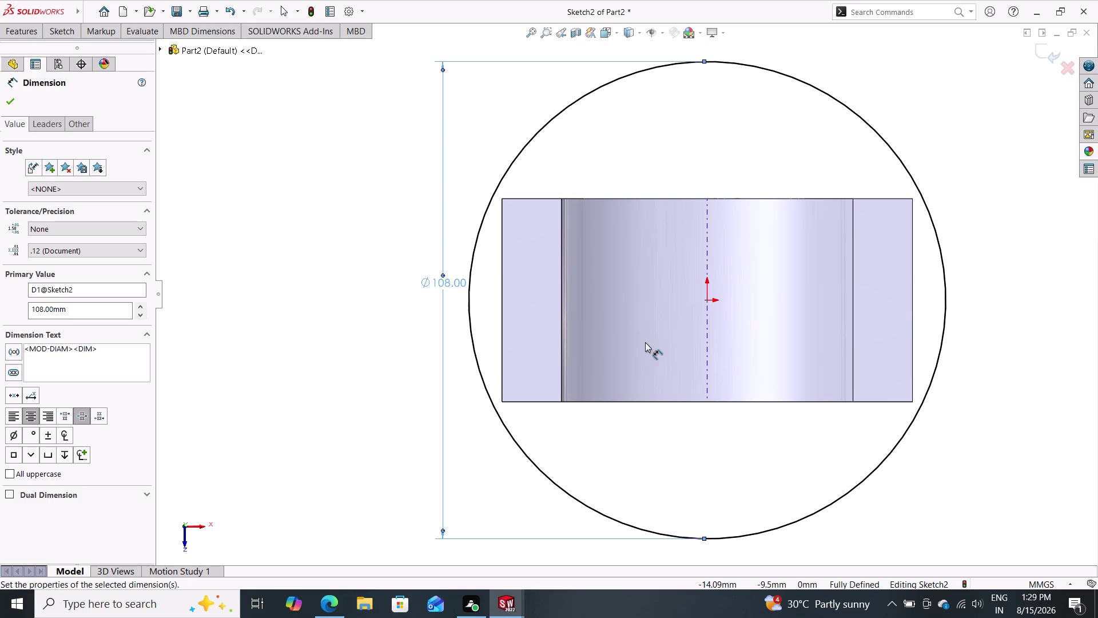
Undo the recent diameter edits on the 108 mm circle sketch.
key(ctrl+z)
key(Escape)
key(Escape)
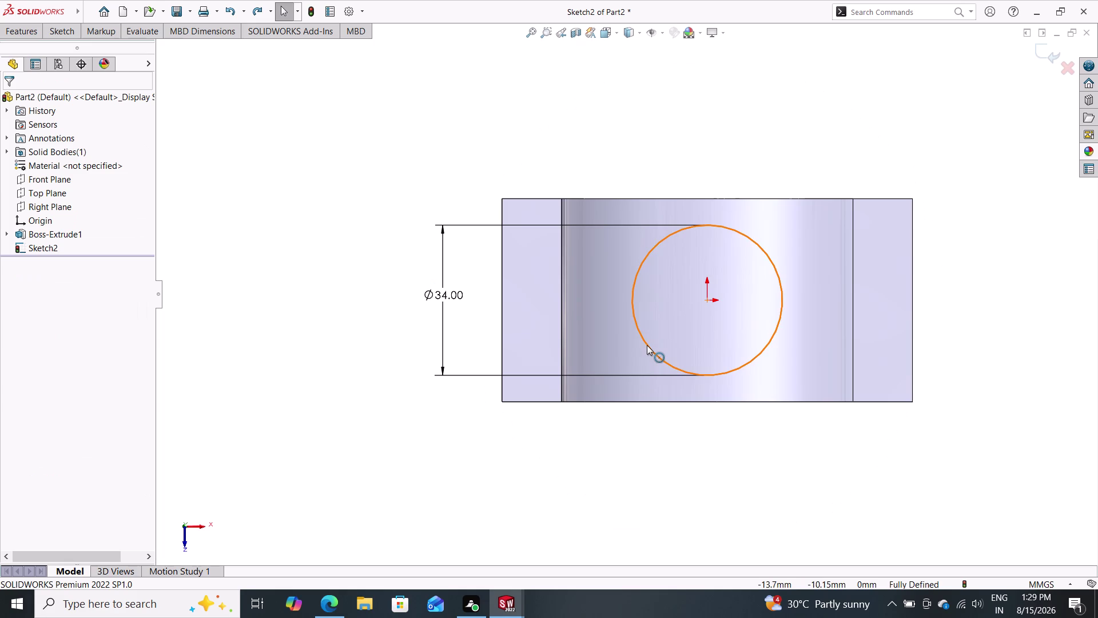
key(ctrl+z)
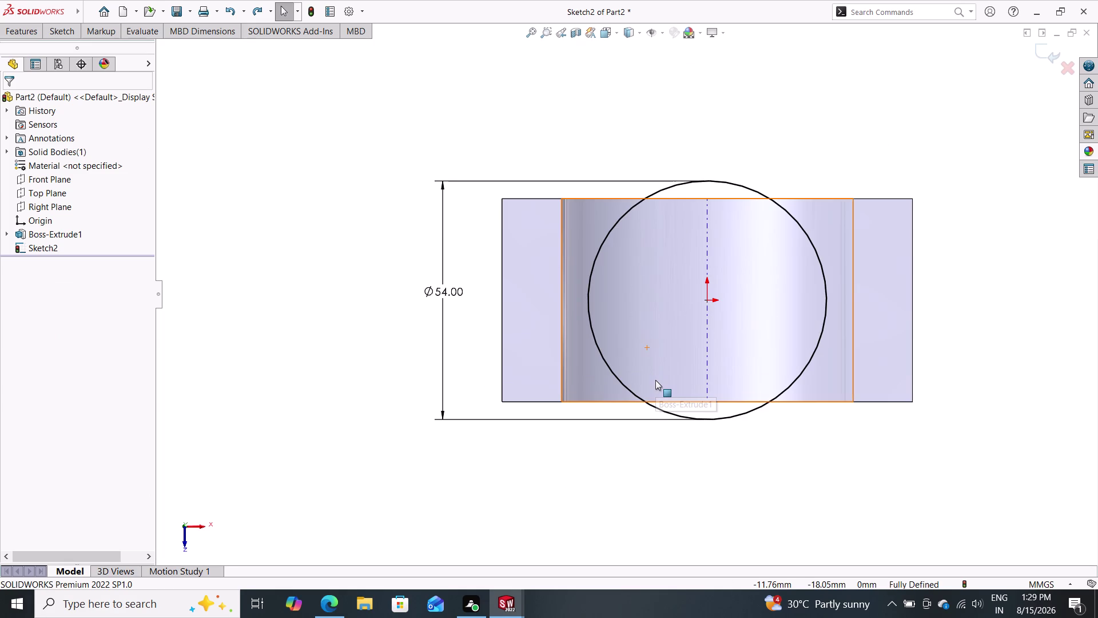
key(Escape)
key(ctrl+z)
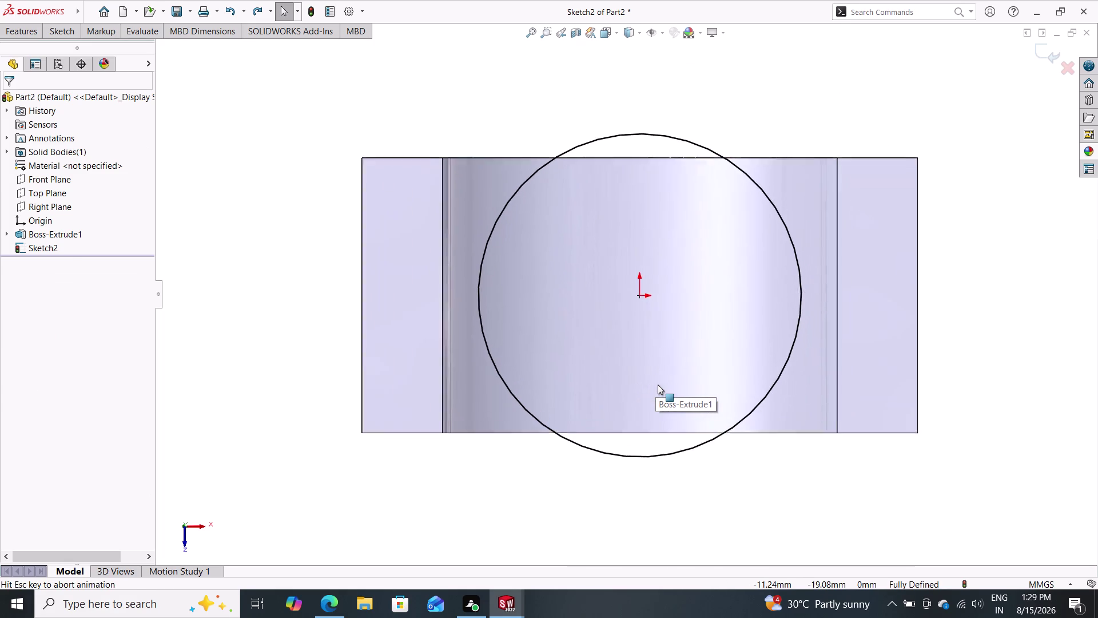
Remove the circle sketch entirely and undo the bracket extrusion back to its profile sketch.
key(ctrl+z)
key(ctrl+z)
key(ctrl+z)
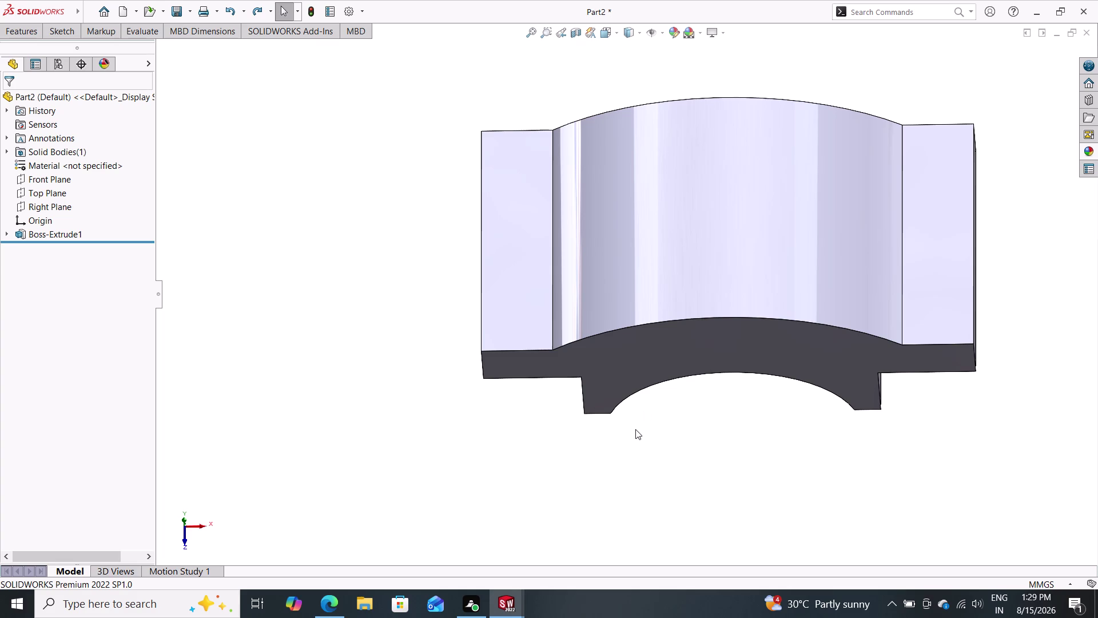
key(ctrl+z)
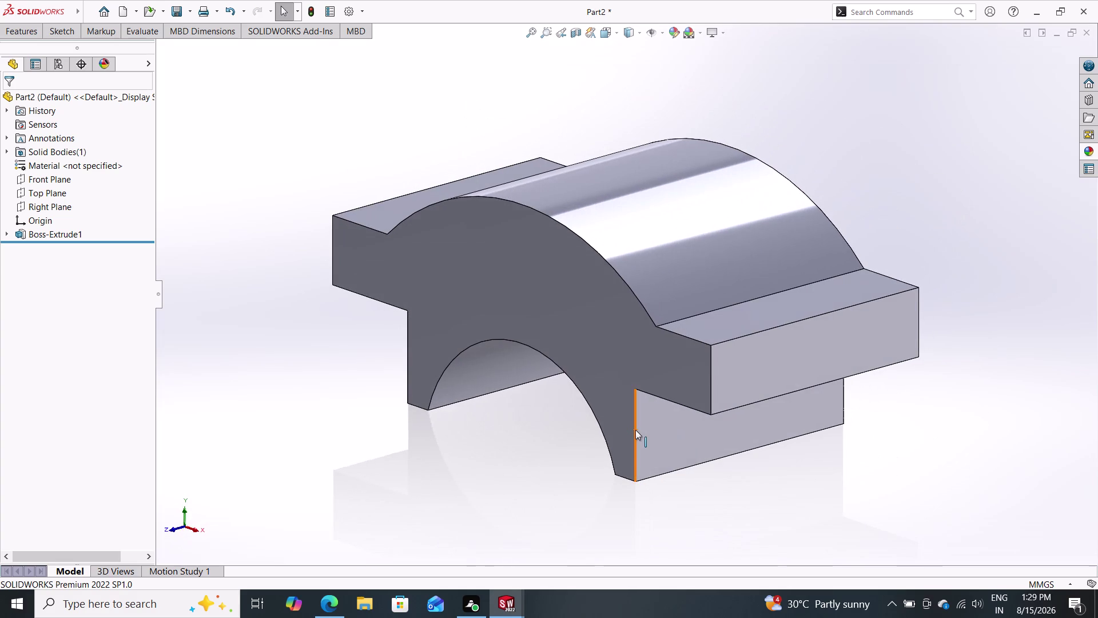
key(ctrl+z)
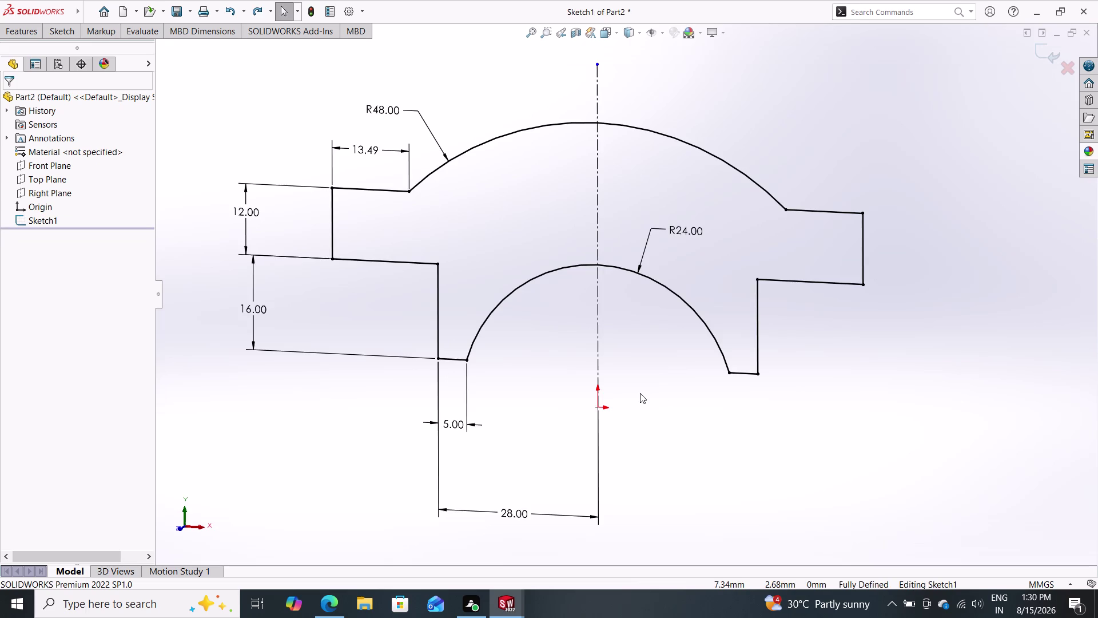
Return to editing Sketch1 and delete the 13.49 dimension from the bracket profile.
click(68, 36)
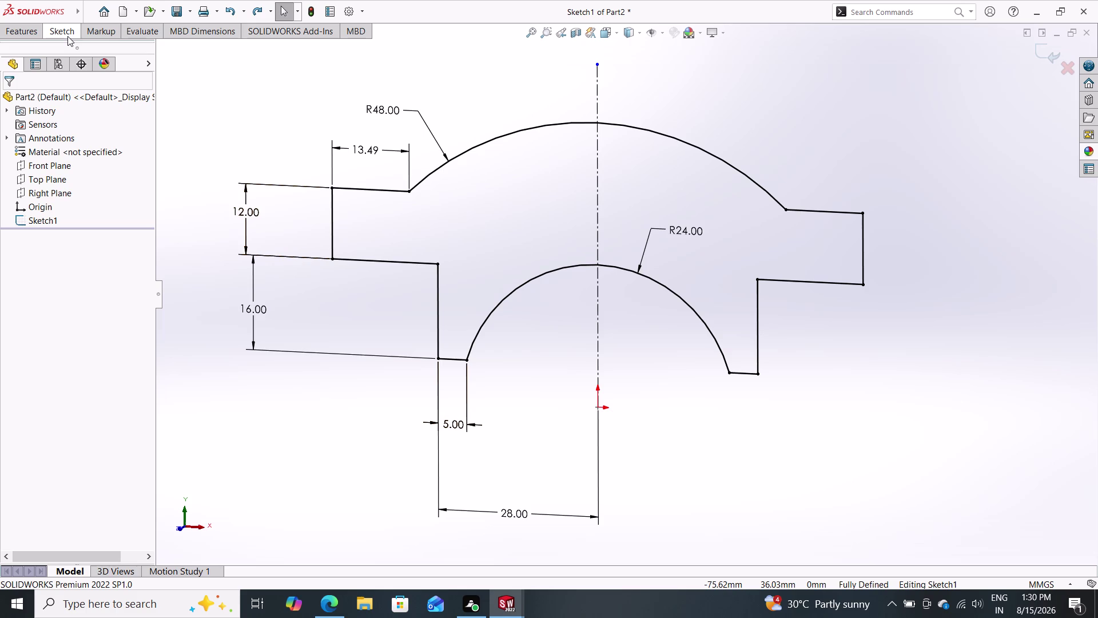
key(Escape)
key(Escape)
key(Escape)
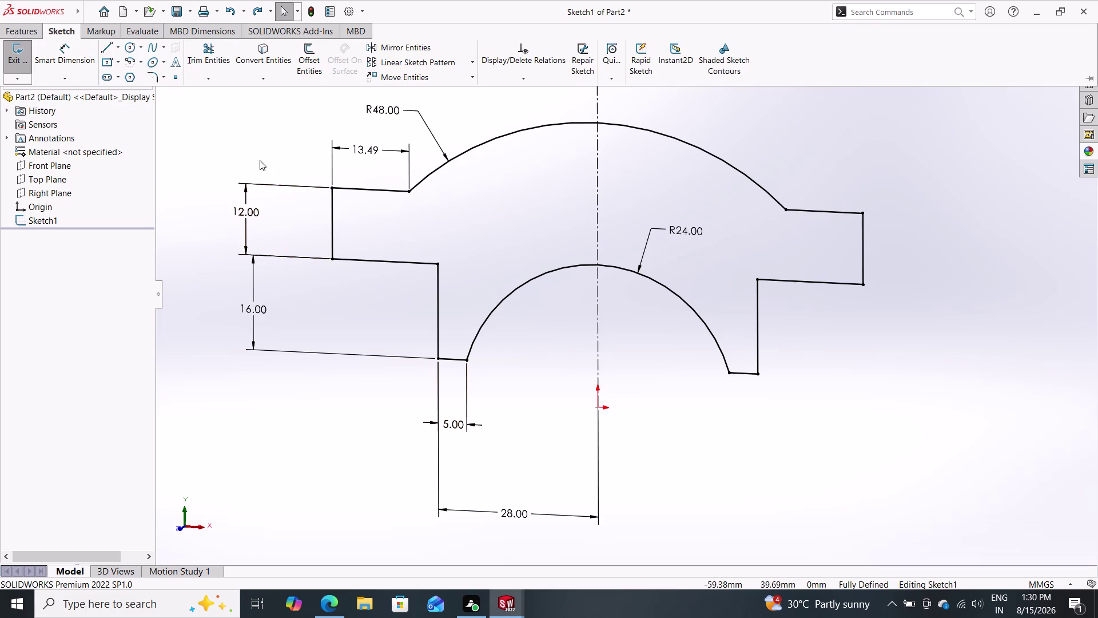
key(Escape)
click(358, 151)
key(Delete)
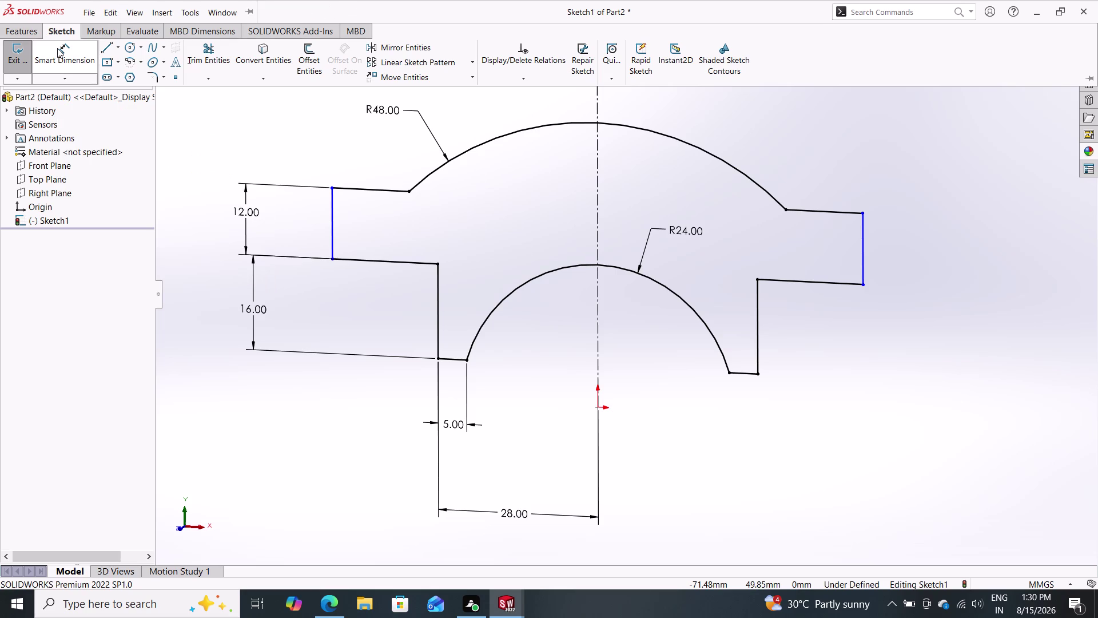
Dimension the outer edges' lower endpoints with a 108 mm overall width placed below the profile.
click(58, 49)
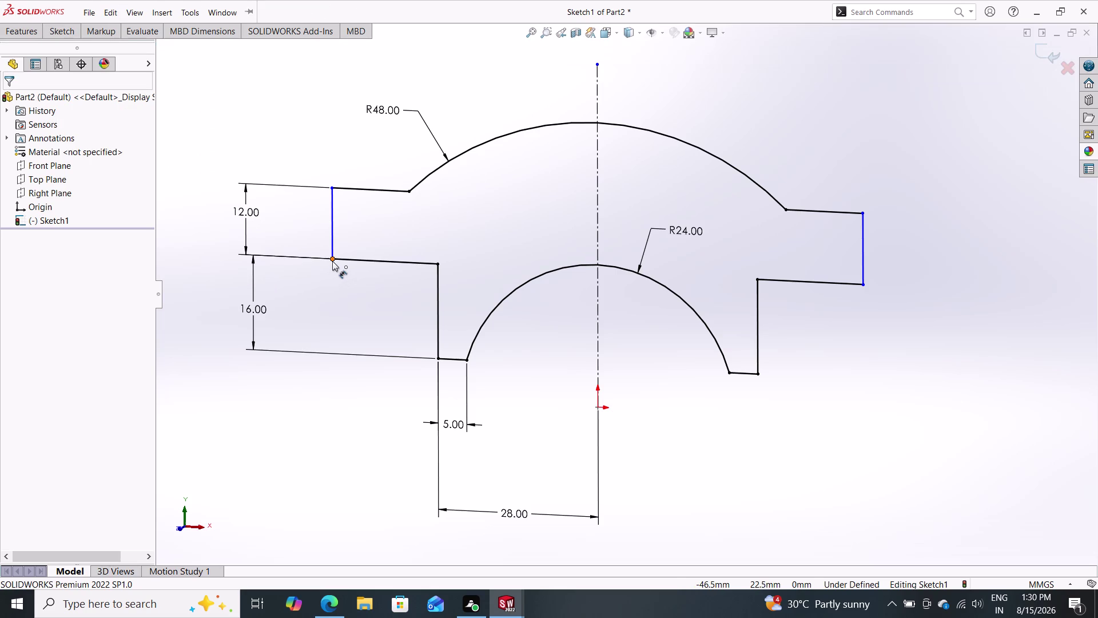
click(332, 261)
click(862, 281)
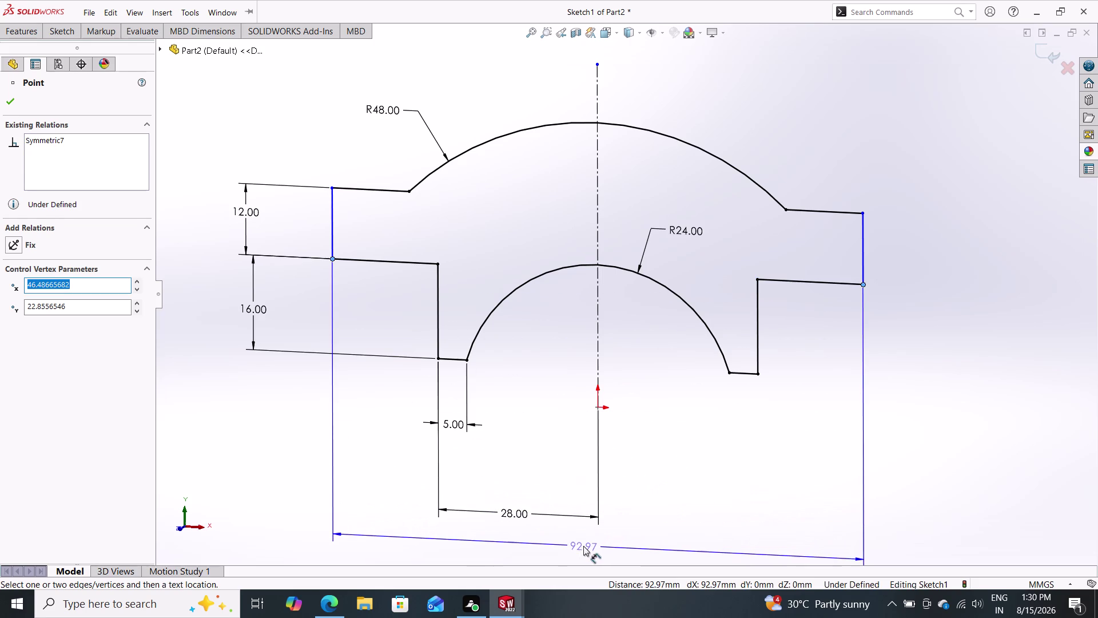
click(583, 546)
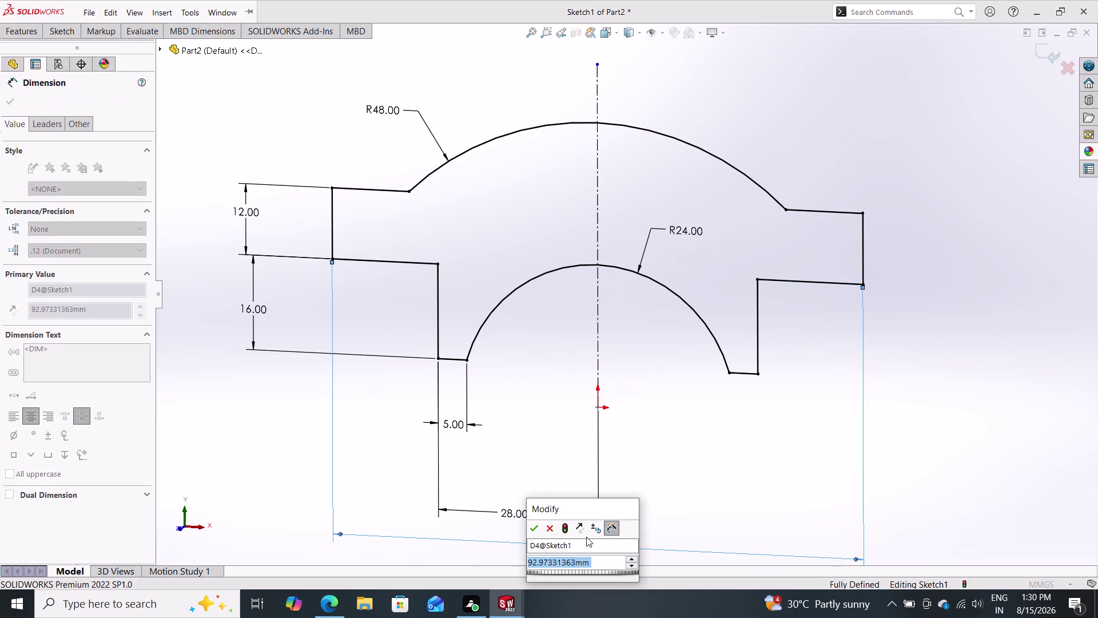
text(108)
key(Return)
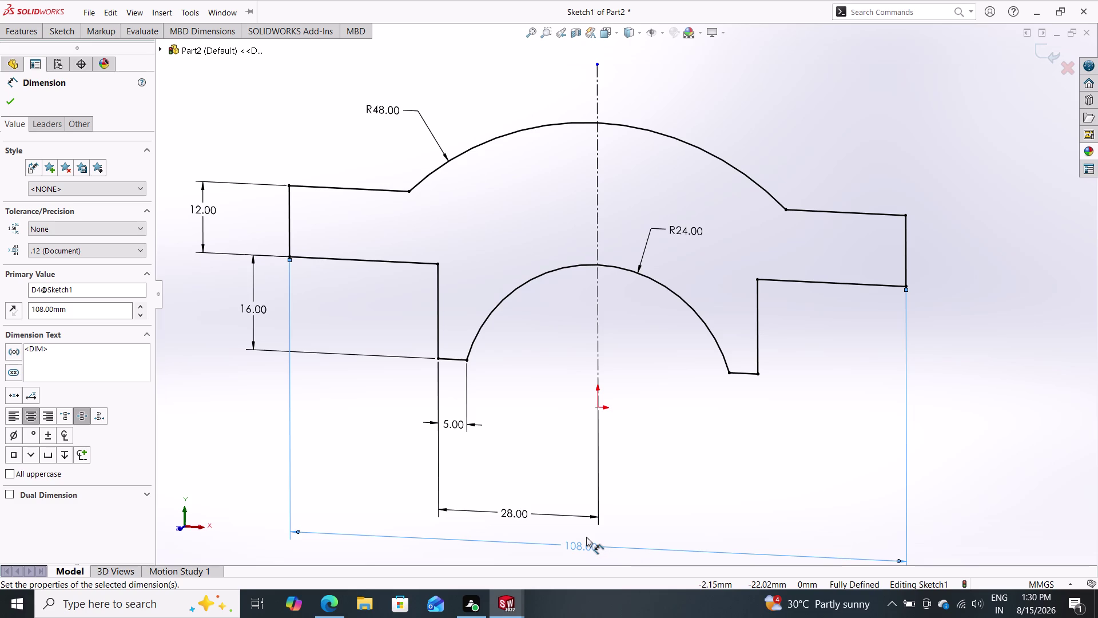
click(599, 405)
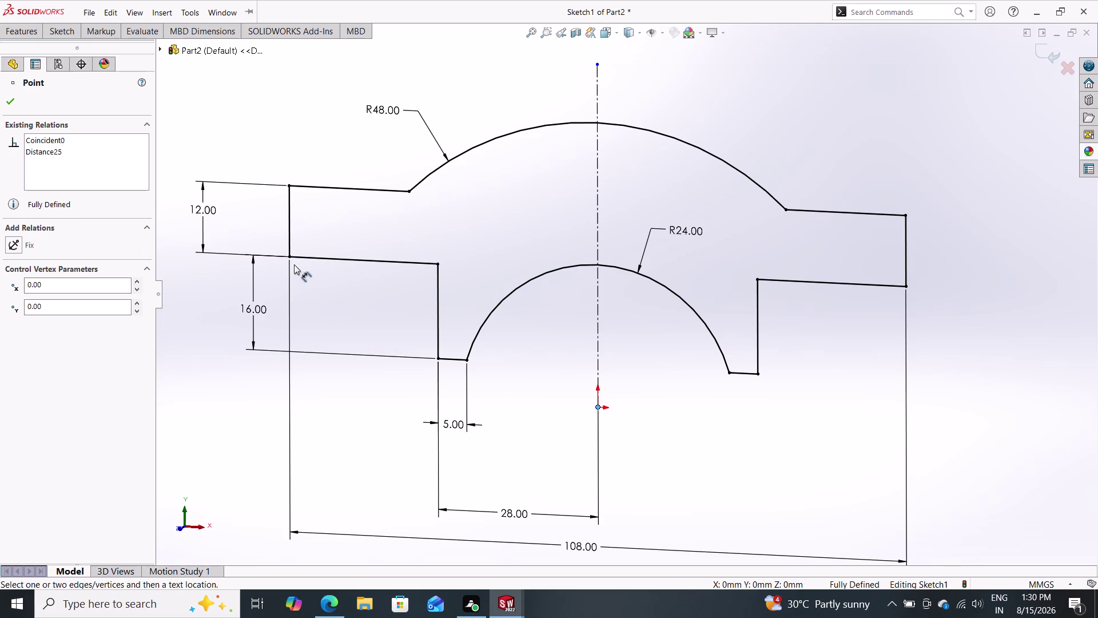
Cancel the unneeded half-width dimension and exit dimensioning.
click(289, 257)
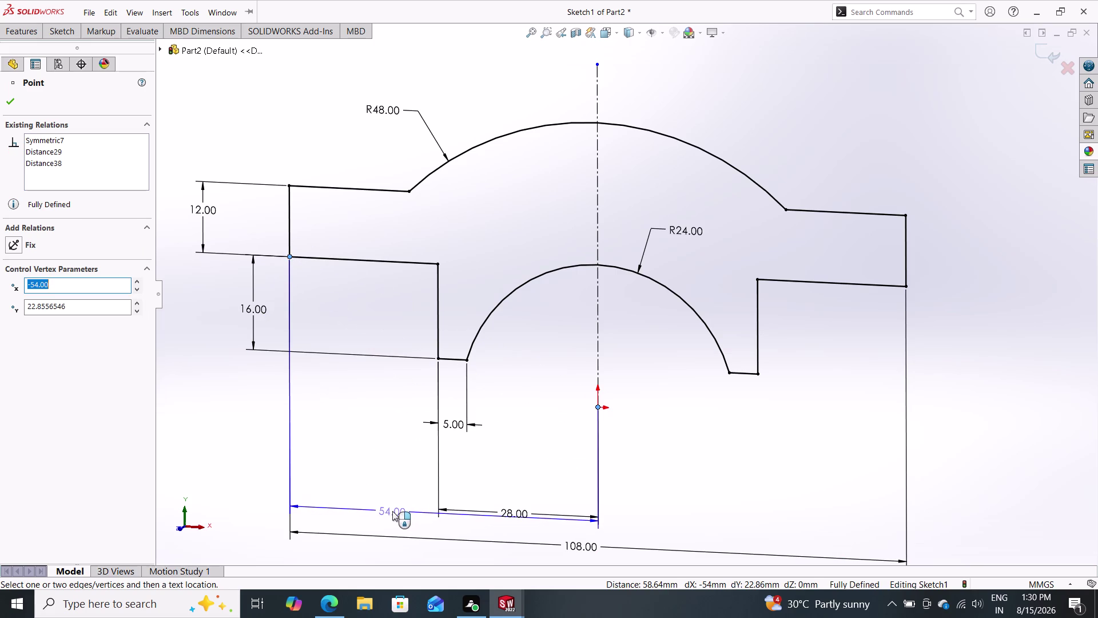
key(Escape)
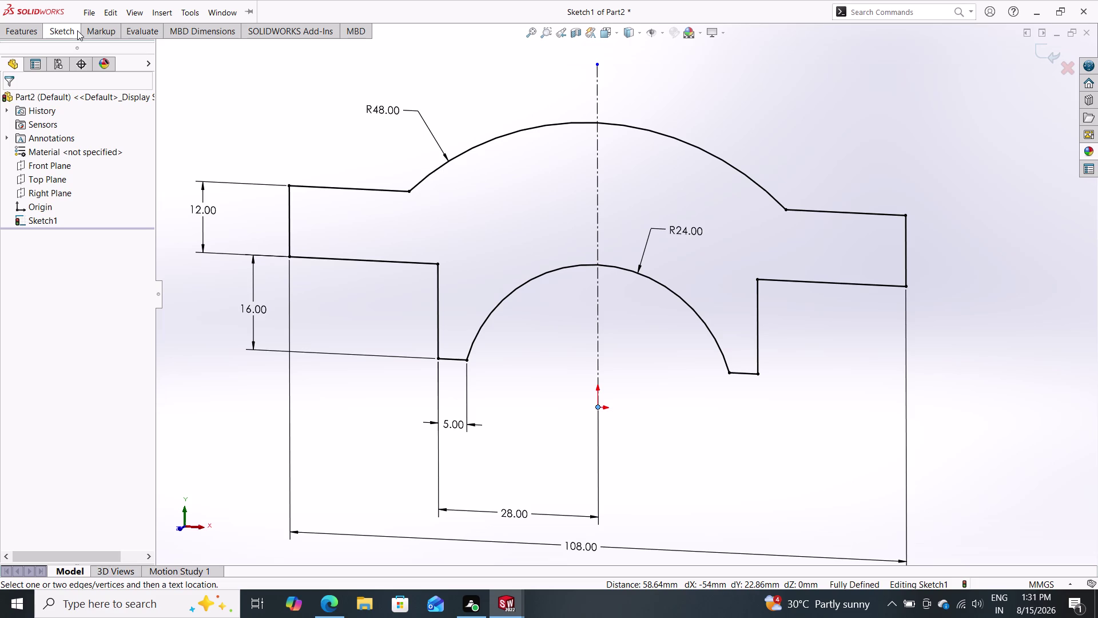
click(539, 515)
click(514, 510)
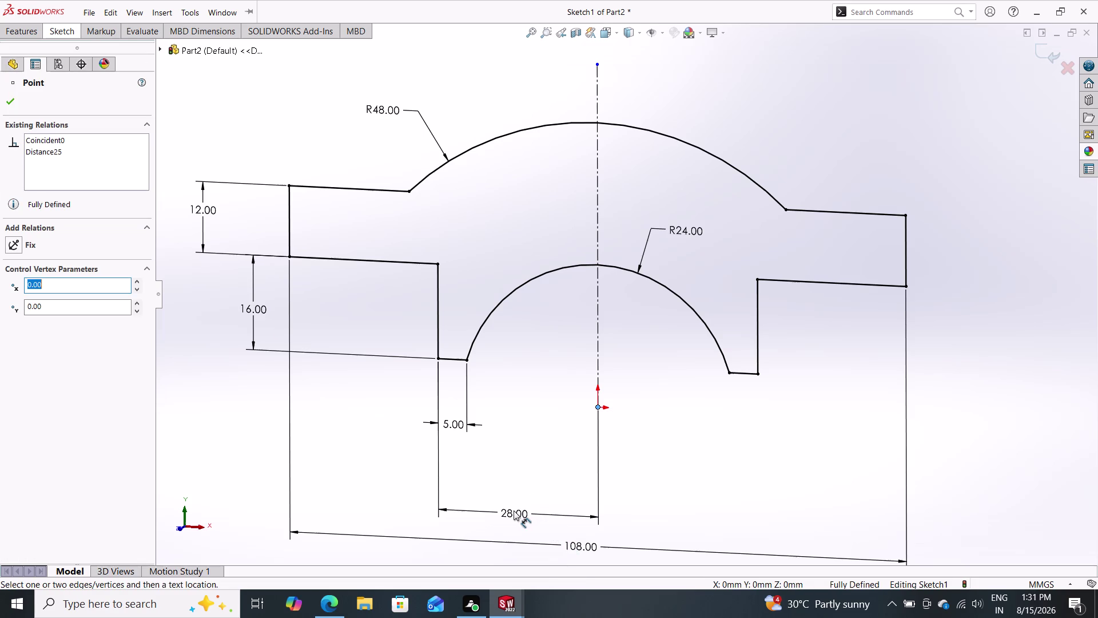
key(Escape)
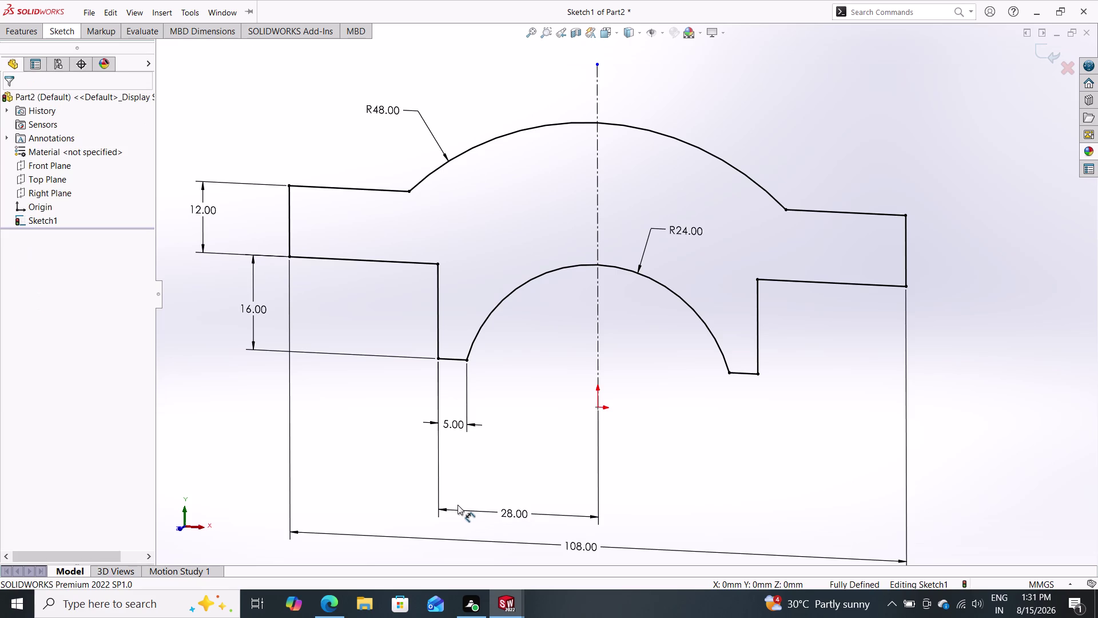
double_click(28, 30)
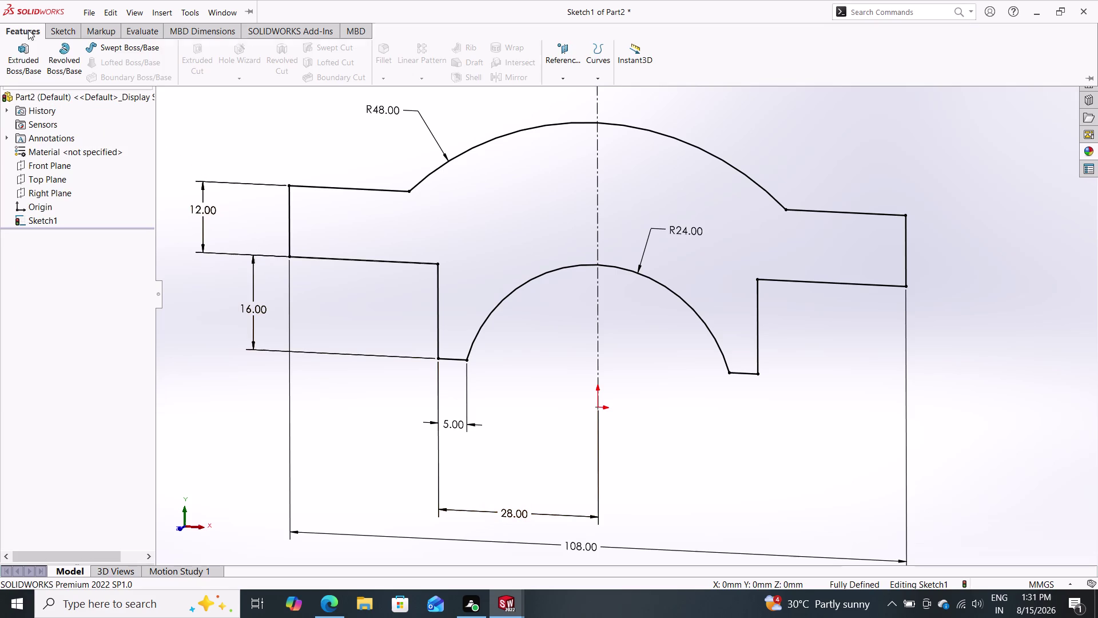
Confirm the mid-plane extrusion of the bracket profile.
click(33, 65)
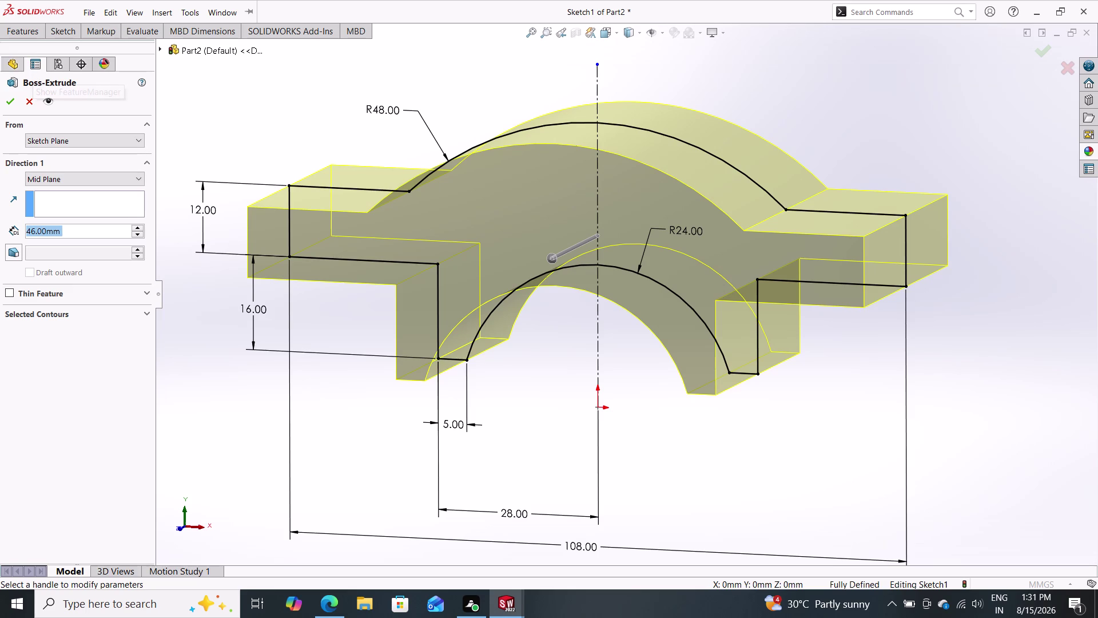
click(4, 103)
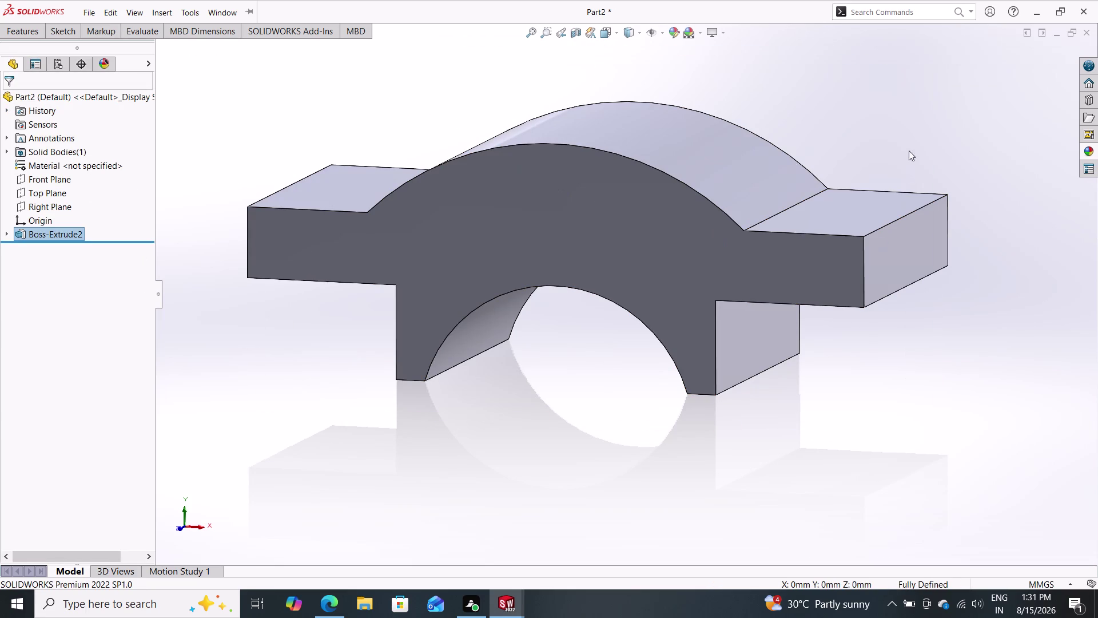
middle_drag(902, 123, 919, 201)
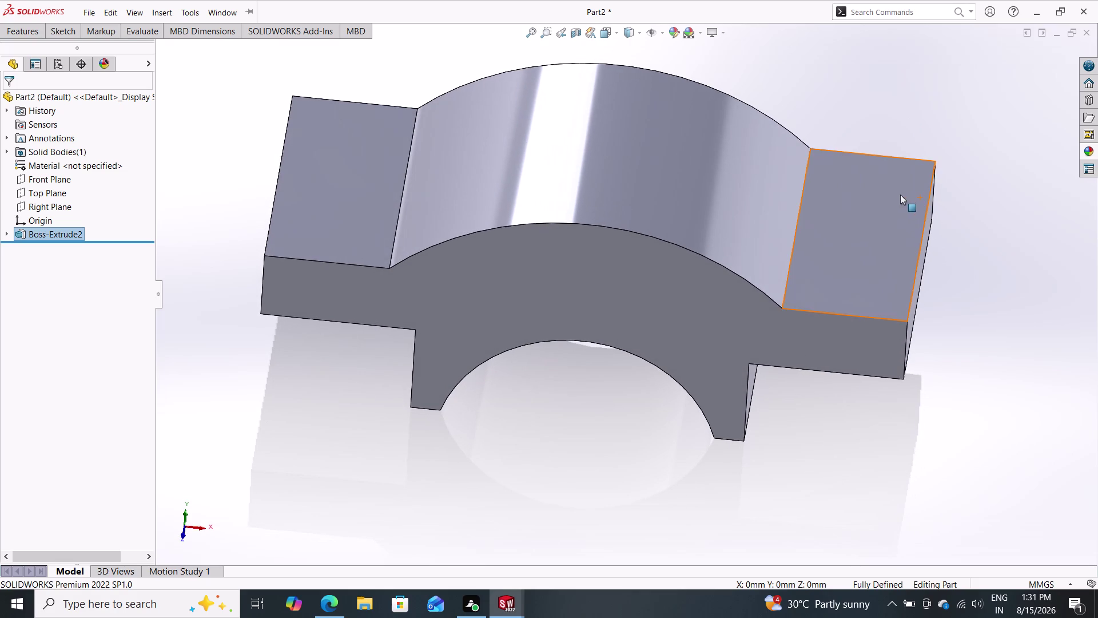
Preview the Right and Top Planes, then select Top Plane and start a sketch on it.
click(44, 208)
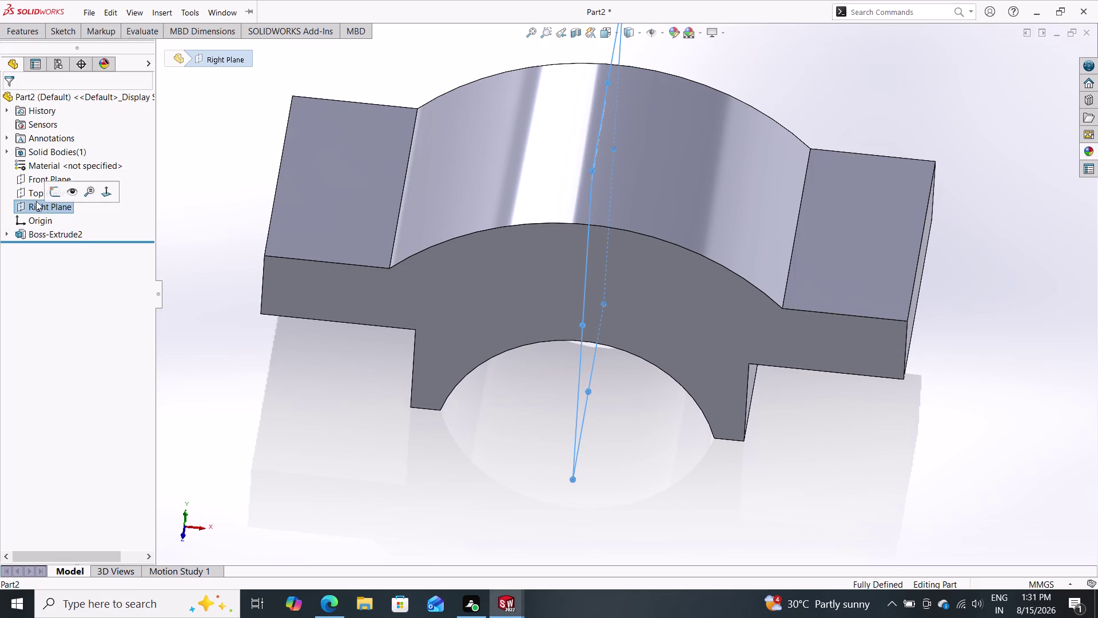
double_click(22, 194)
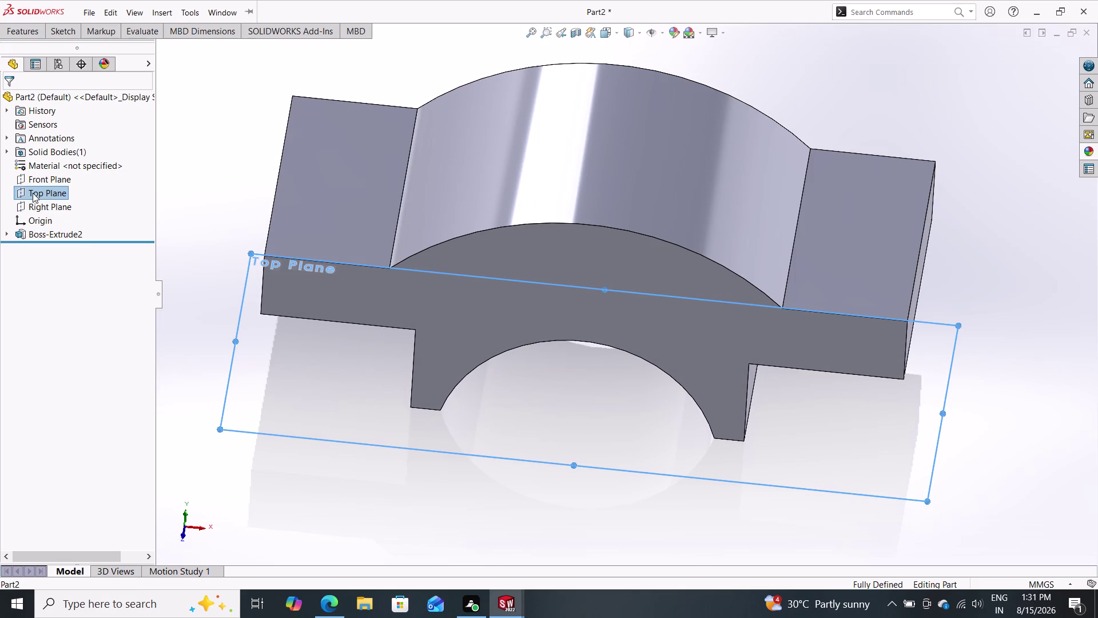
double_click(372, 192)
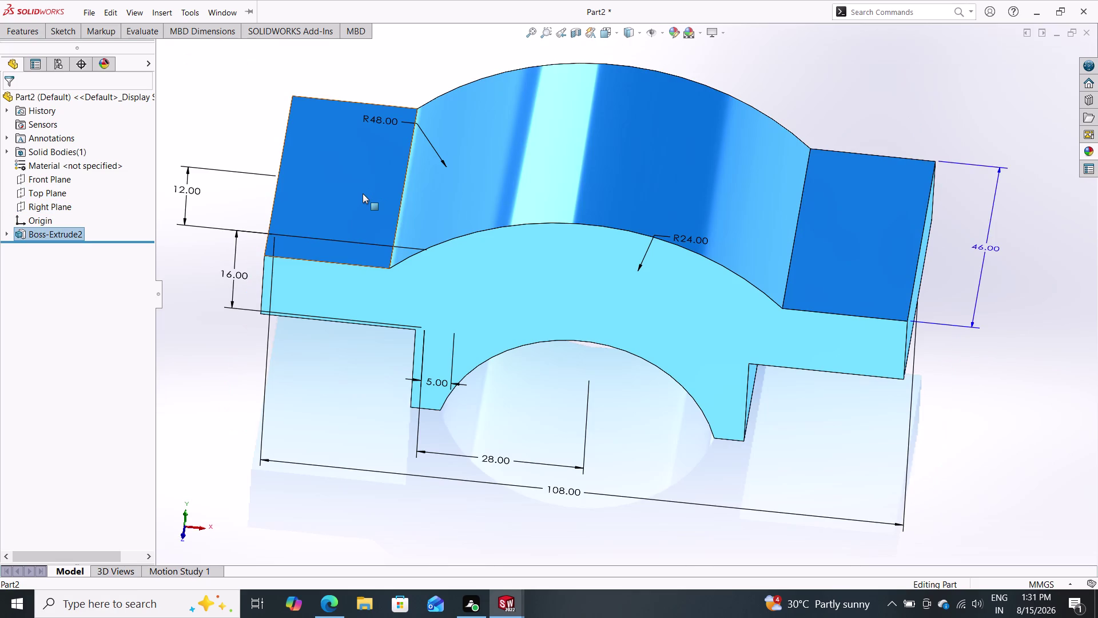
key(Escape)
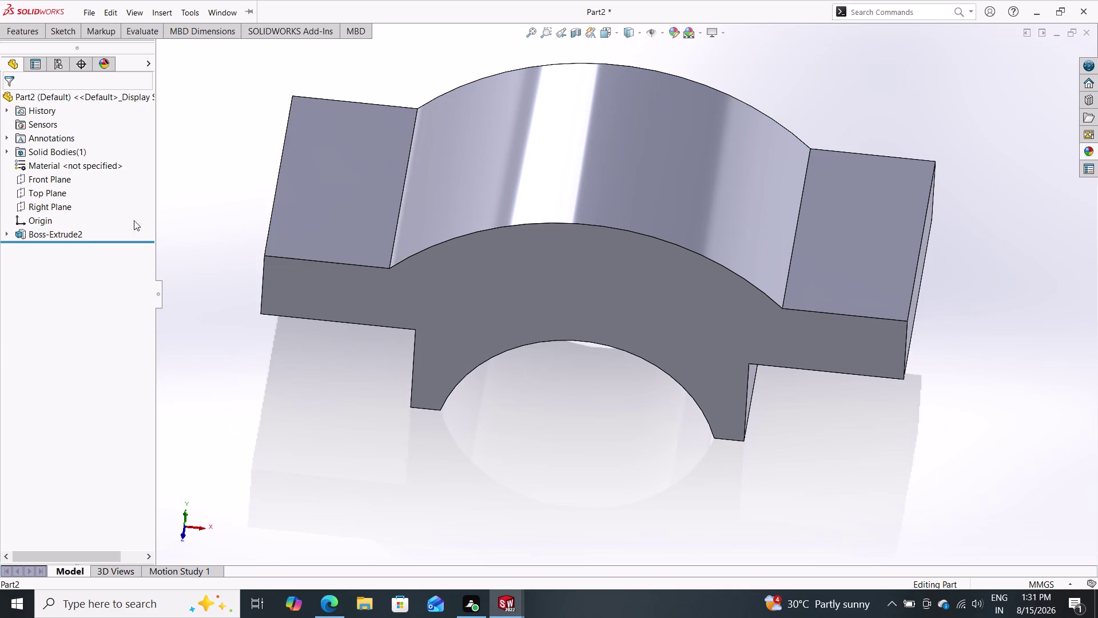
double_click(39, 191)
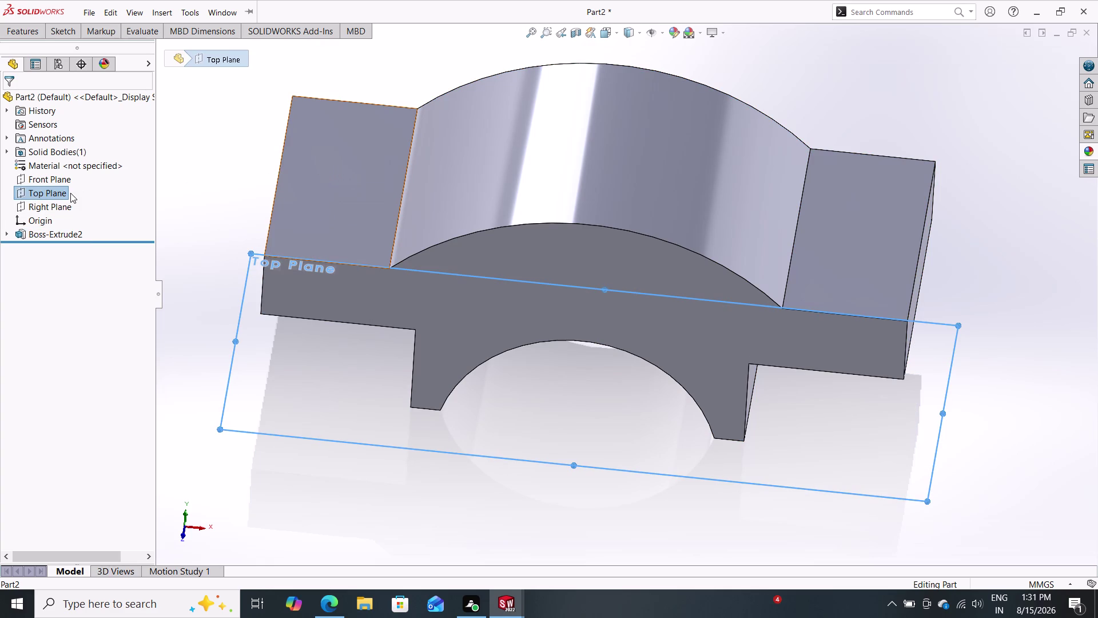
right_click(48, 195)
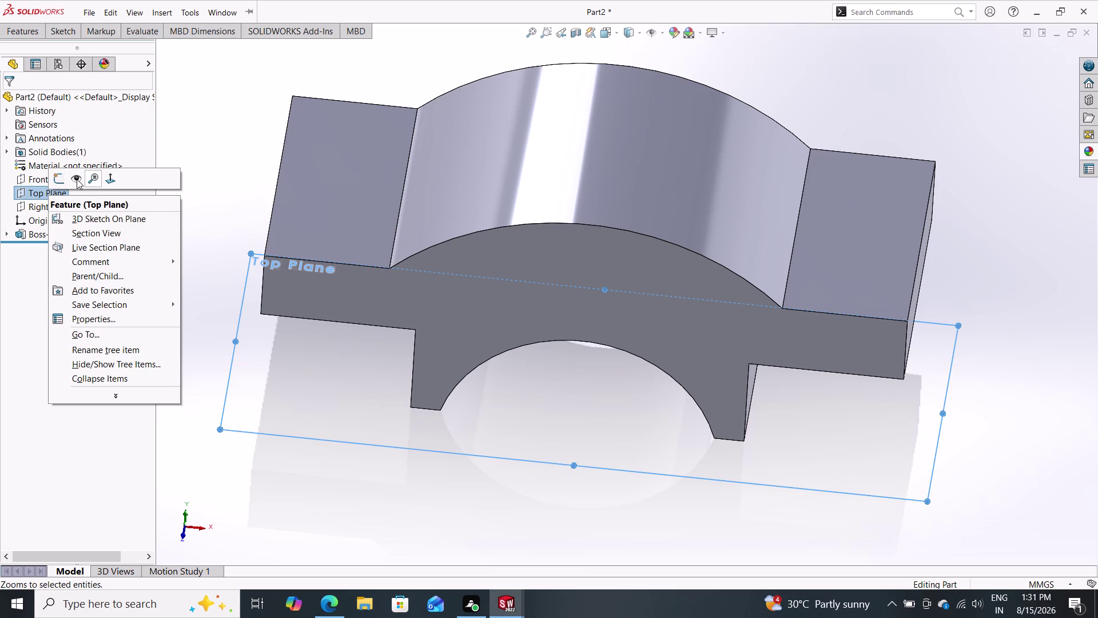
double_click(59, 175)
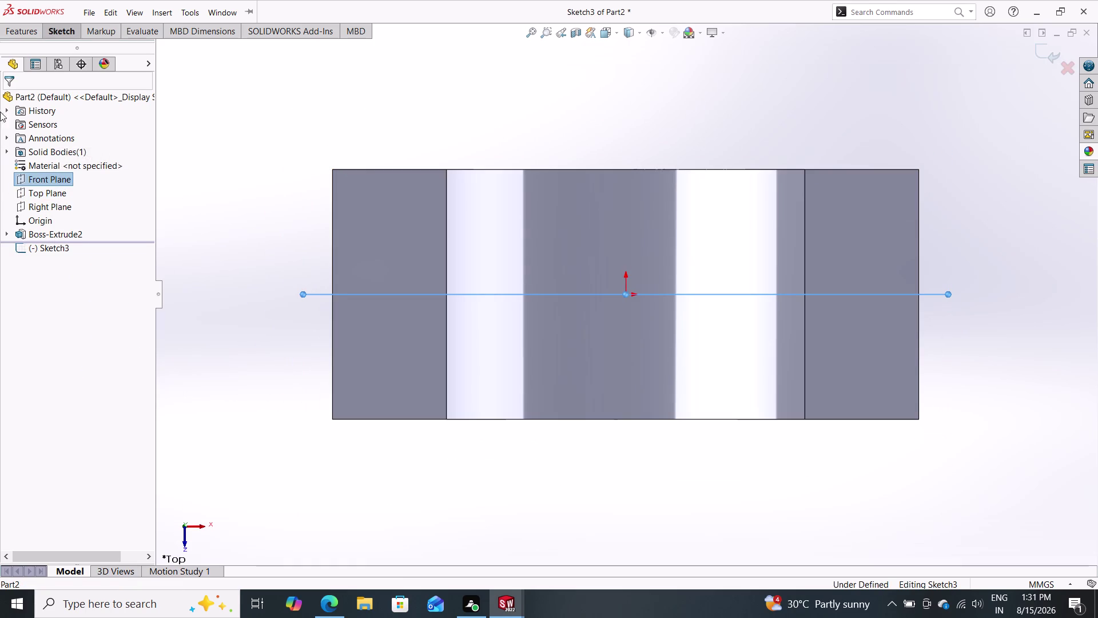
Draw a circle centred on the origin that encloses the bracket.
double_click(65, 32)
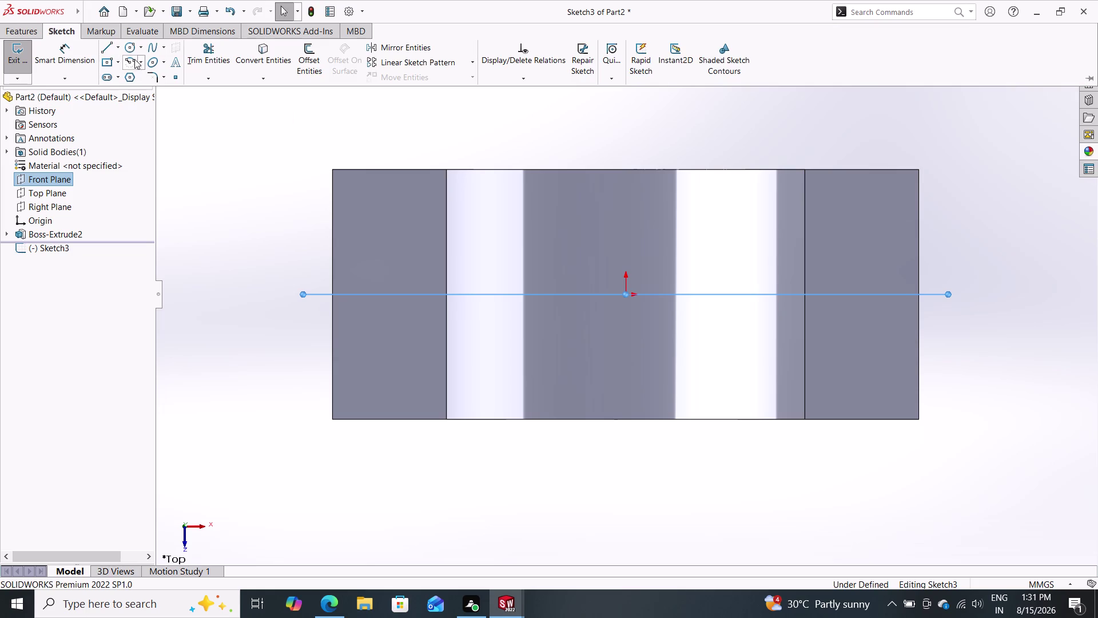
click(131, 47)
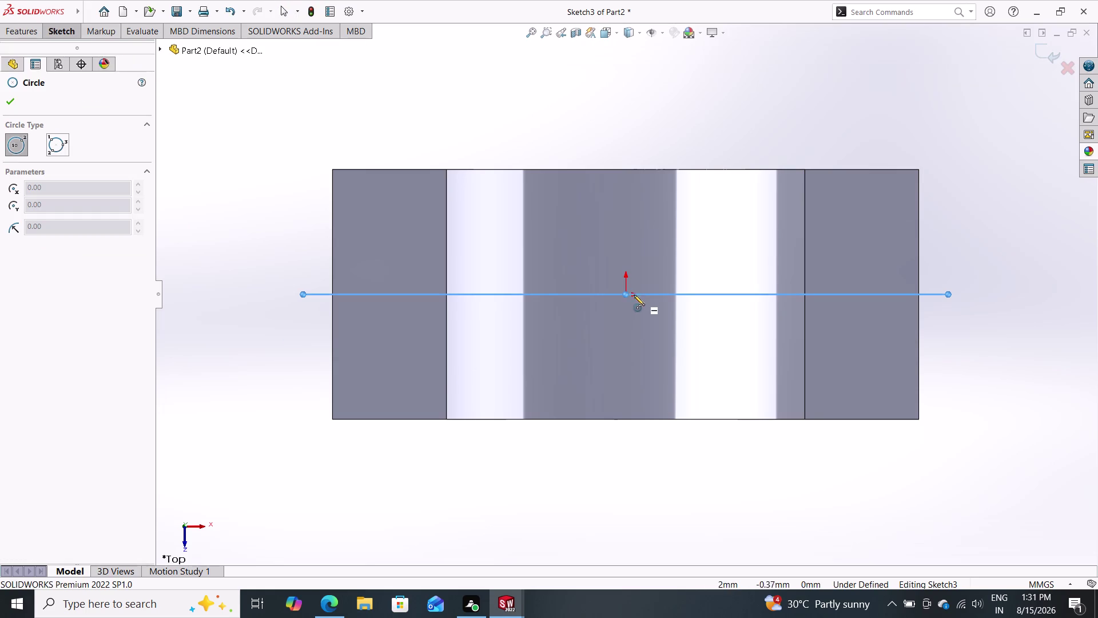
click(625, 295)
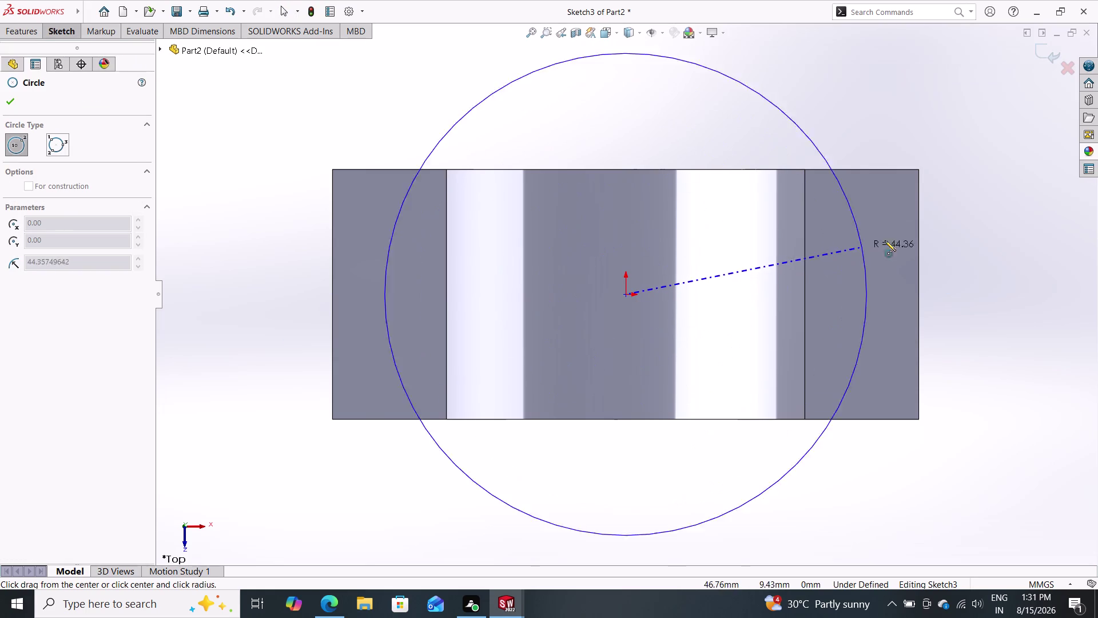
click(924, 140)
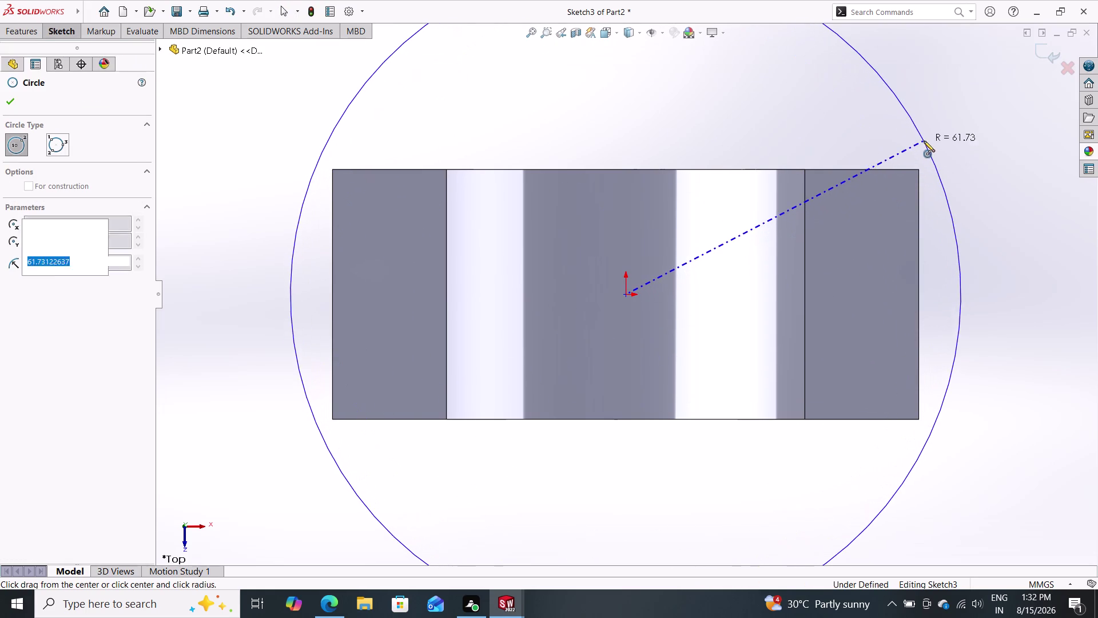
double_click(12, 100)
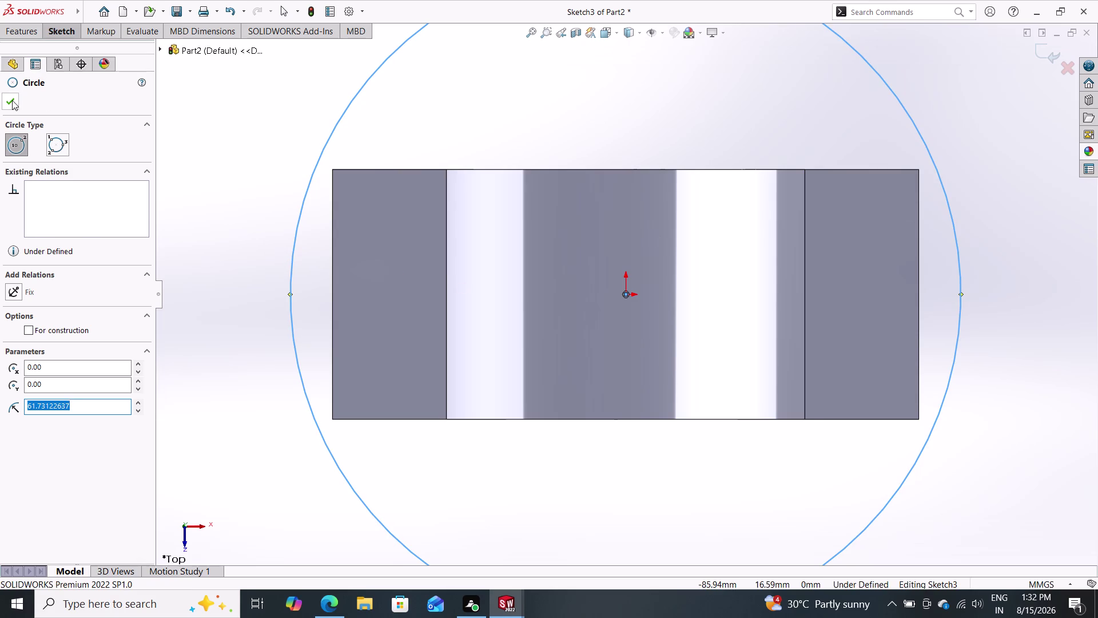
double_click(68, 26)
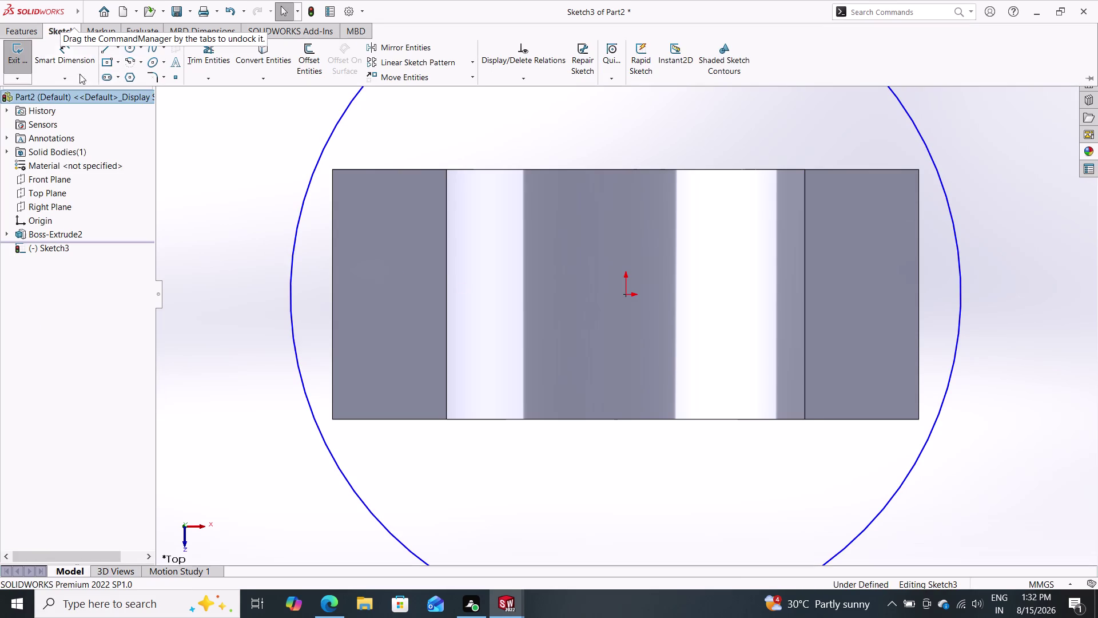
Start a diameter dimension on the circle, currently about 123.46 mm.
double_click(65, 48)
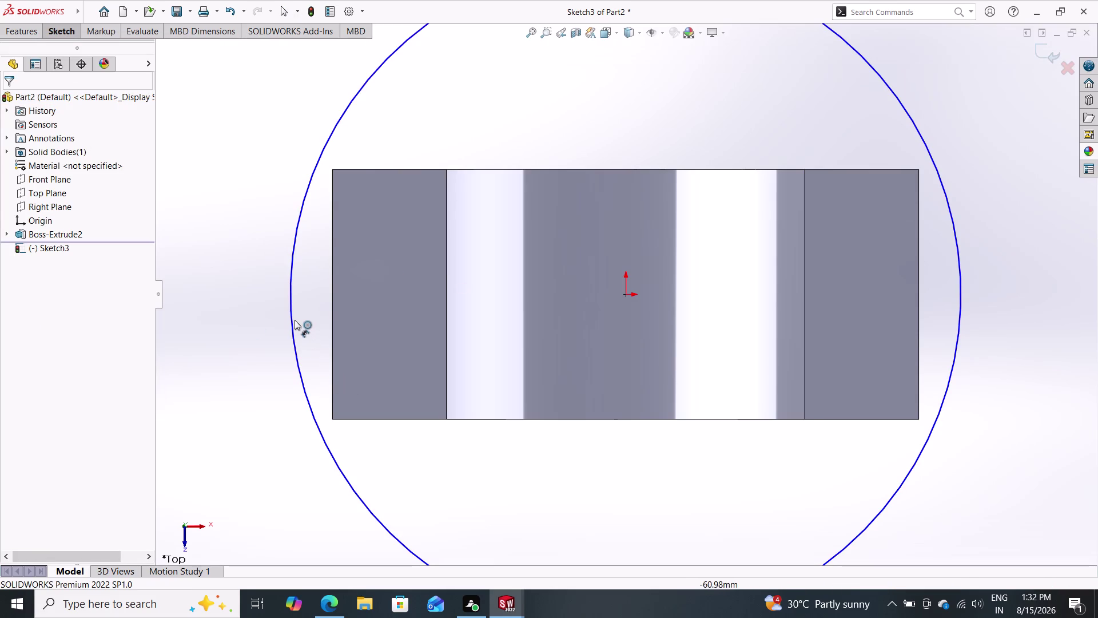
double_click(291, 317)
double_click(233, 247)
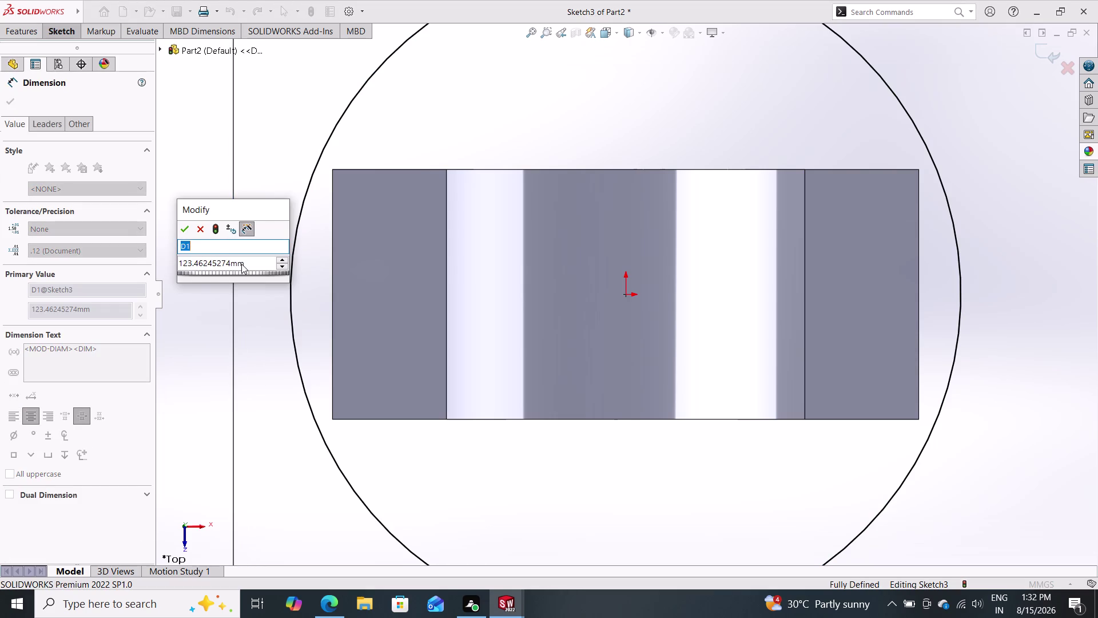
Replace the circle's diameter value with 108 mm, fully defining the sketch.
double_click(245, 263)
drag(245, 264, 208, 269)
triple_click(209, 269)
text(10)
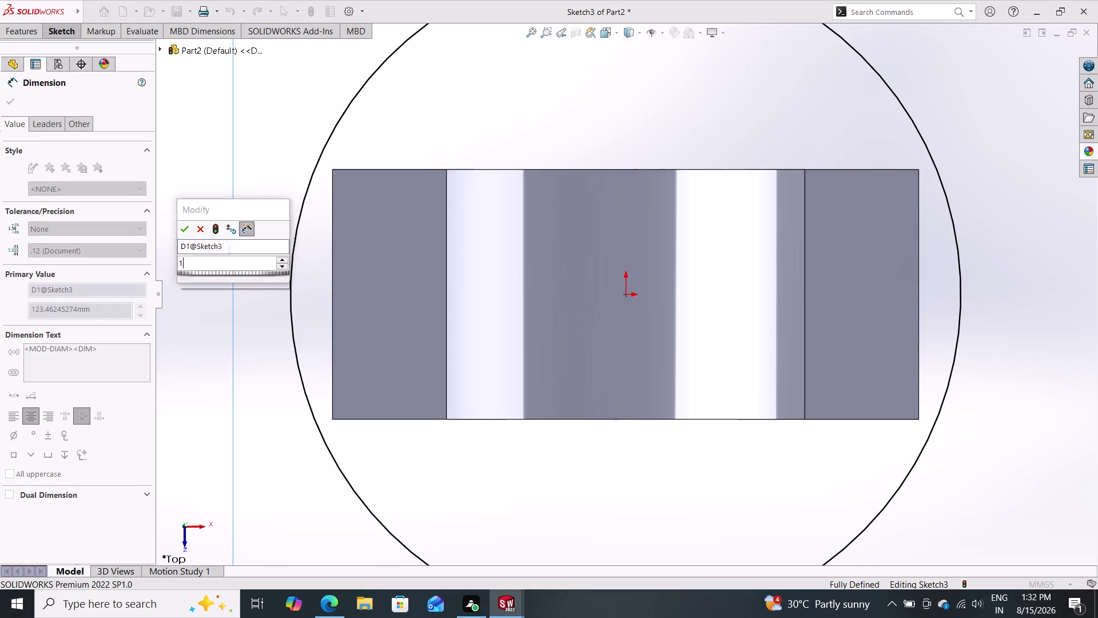
text(8)
key(Return)
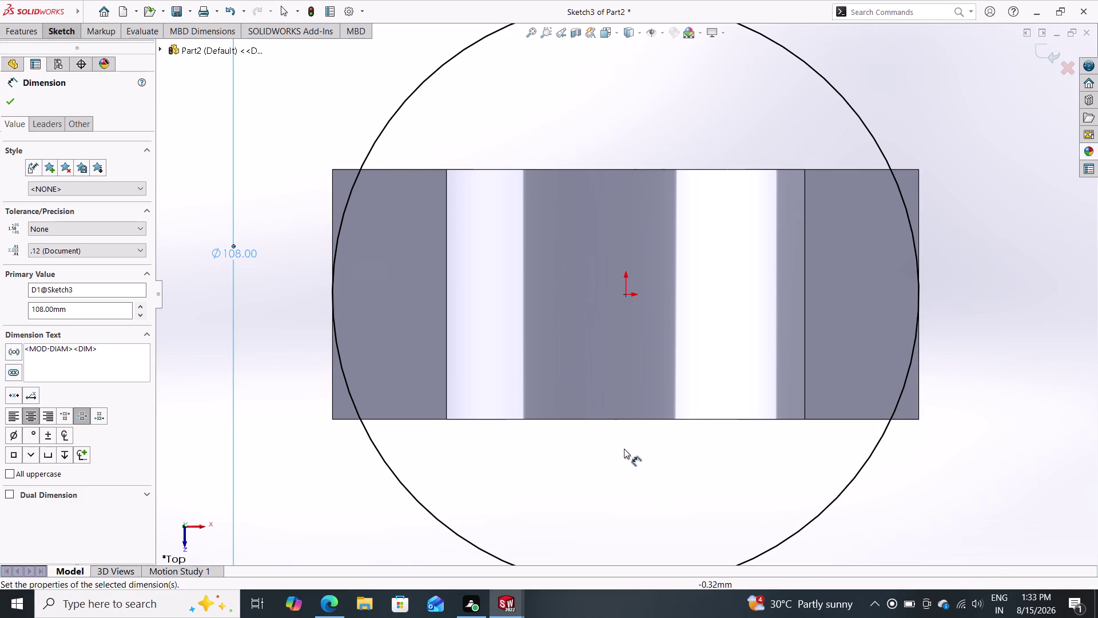
key(Escape)
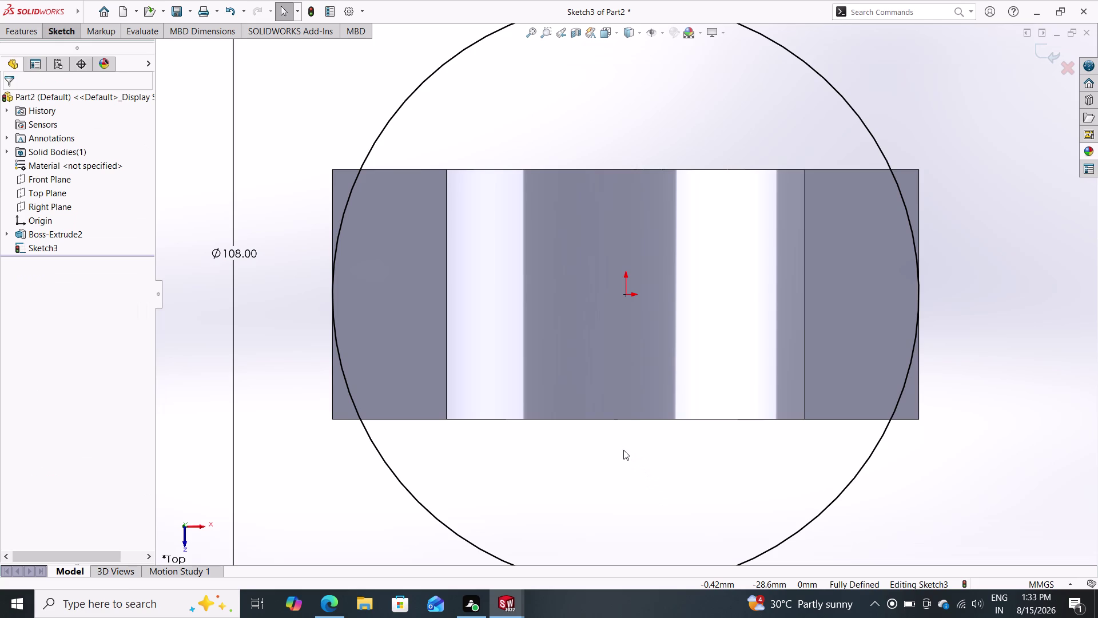
Start an Extruded Cut from the circle sketch, previewing a 46 mm mid-plane cut.
double_click(64, 32)
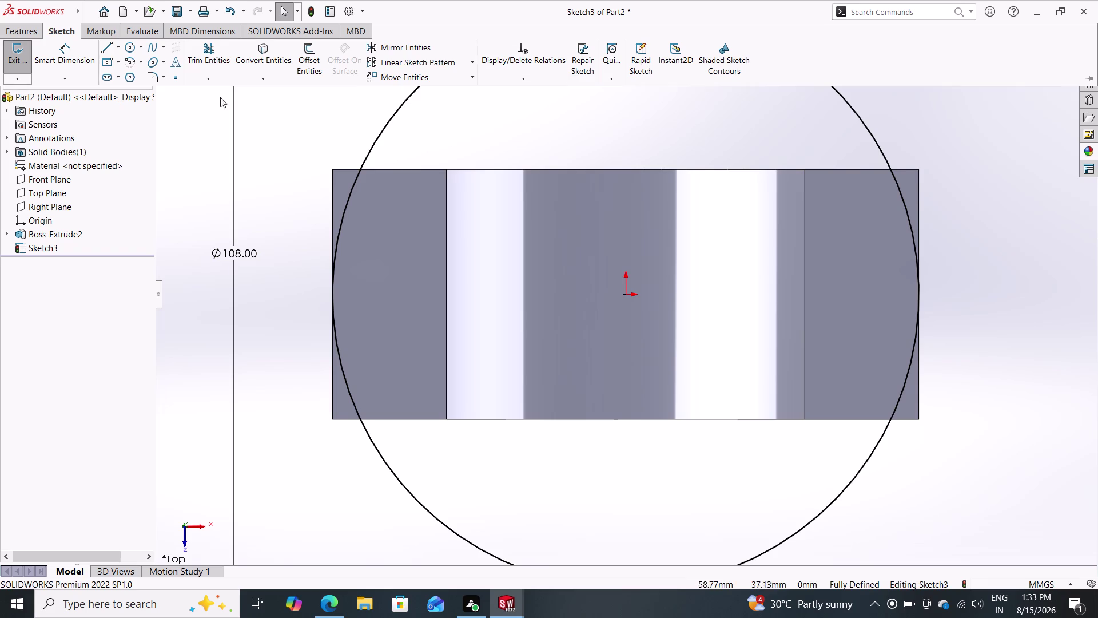
click(27, 31)
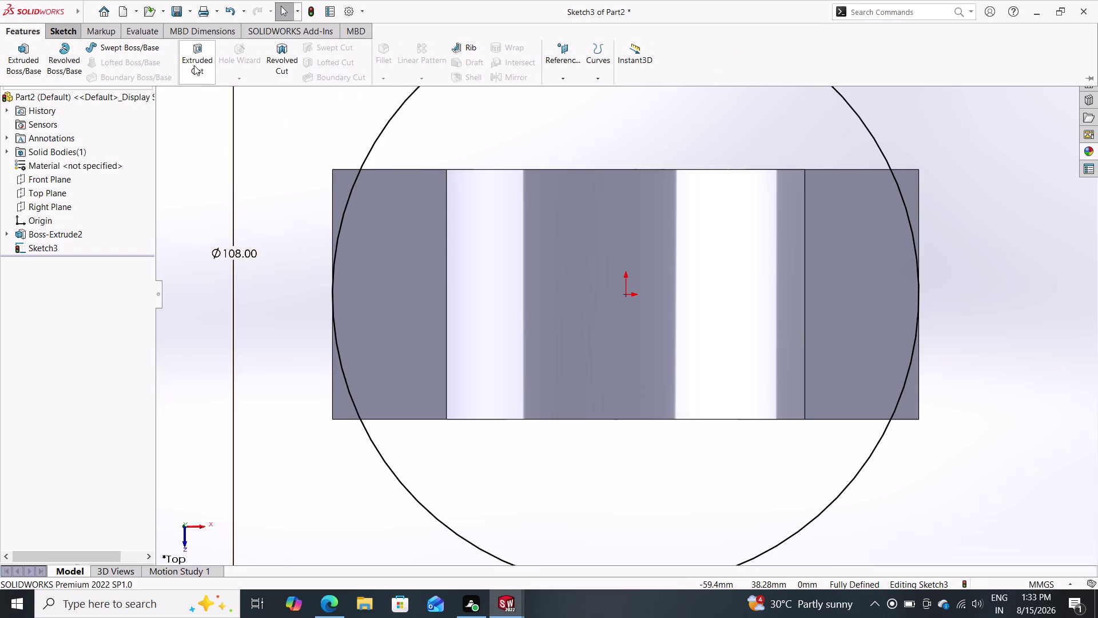
double_click(194, 64)
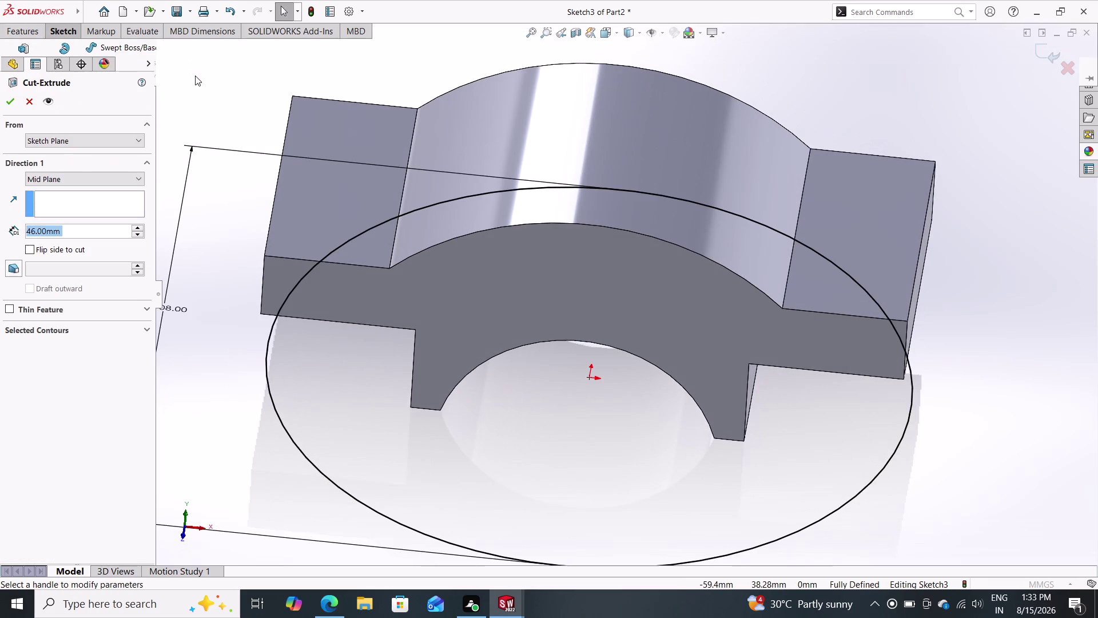